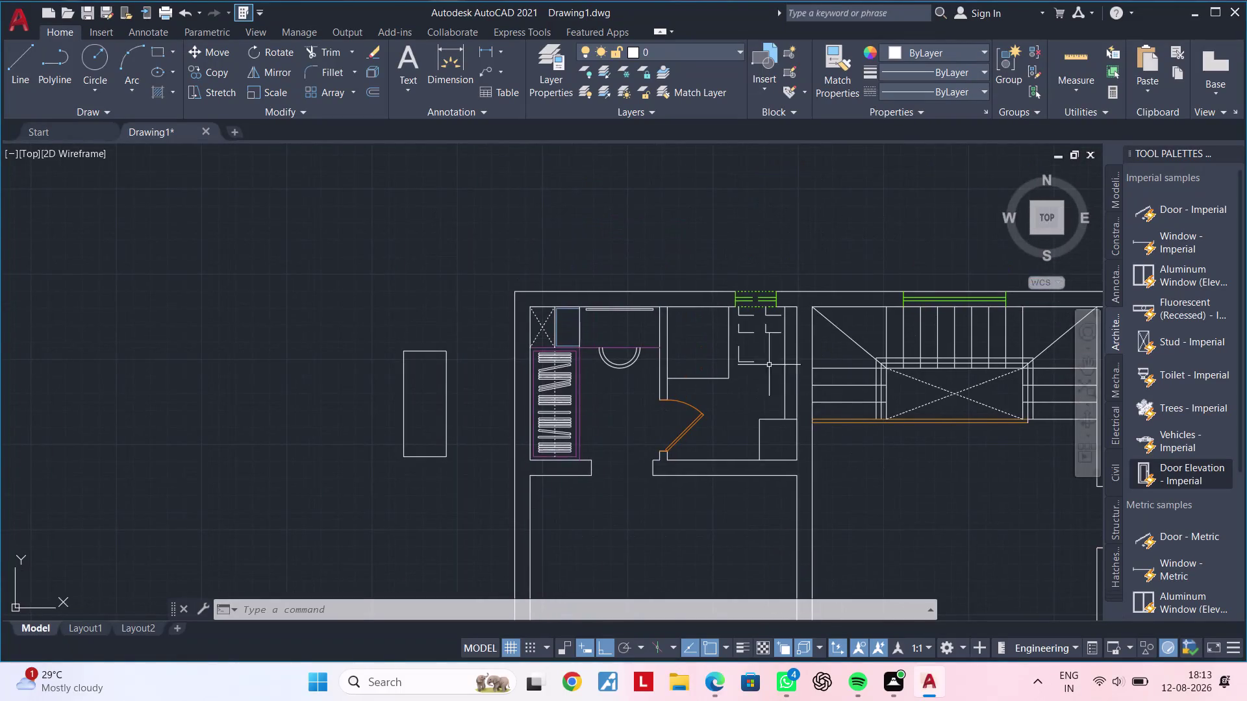
Zoom in on the wardrobe area and curved door swing of the floor plan.
scroll(up, 3)
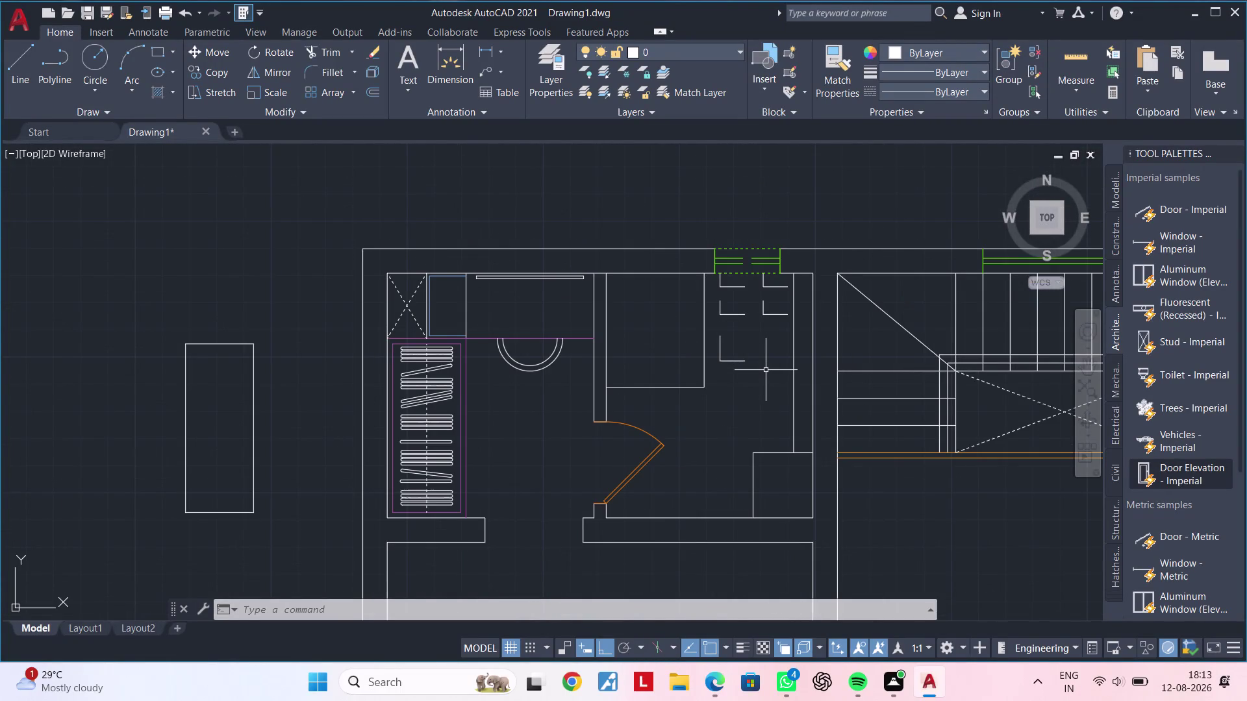